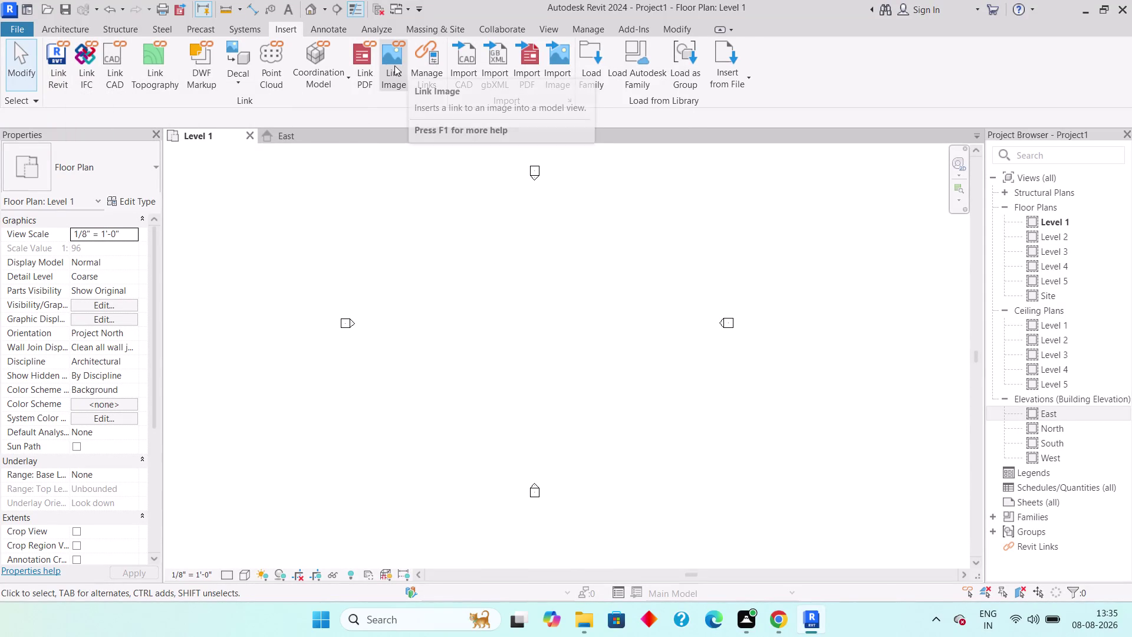
Start Import PDF from the Insert tab, showing the Documents folder.
click(537, 76)
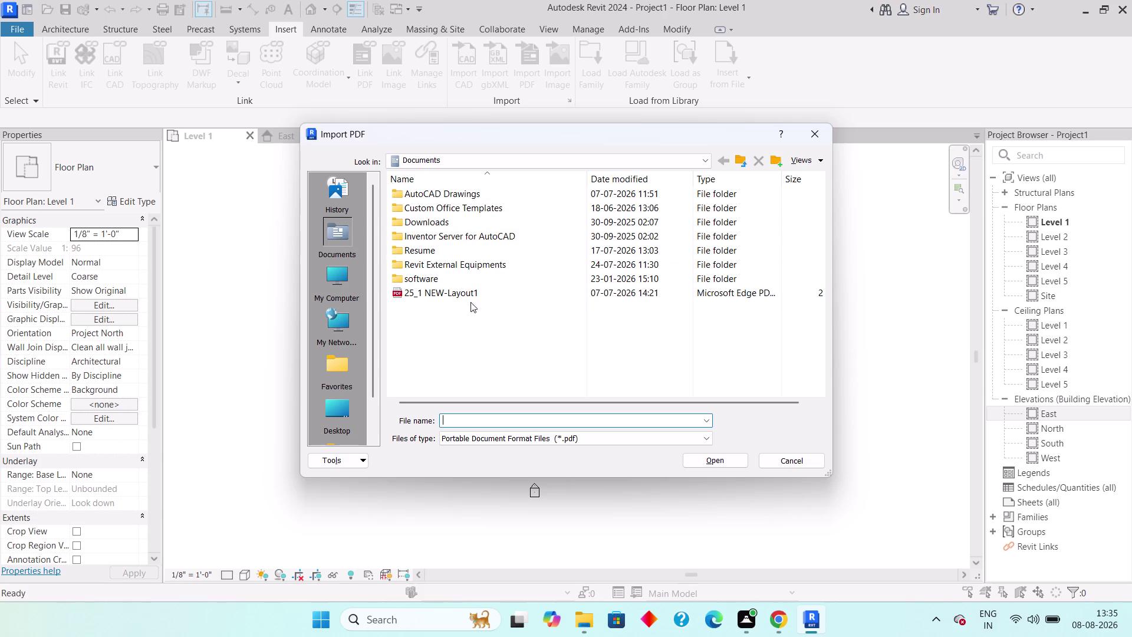
Look inside the Revit External Equipments folder, then return to Documents.
double_click(452, 269)
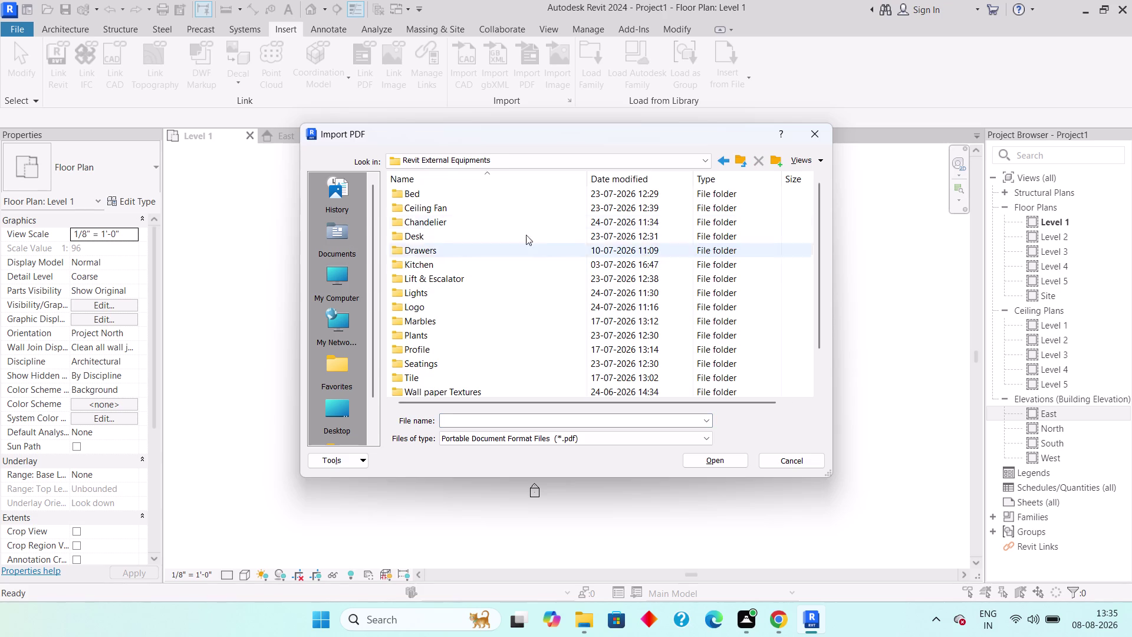
scroll(down, 3)
scroll(up, 3)
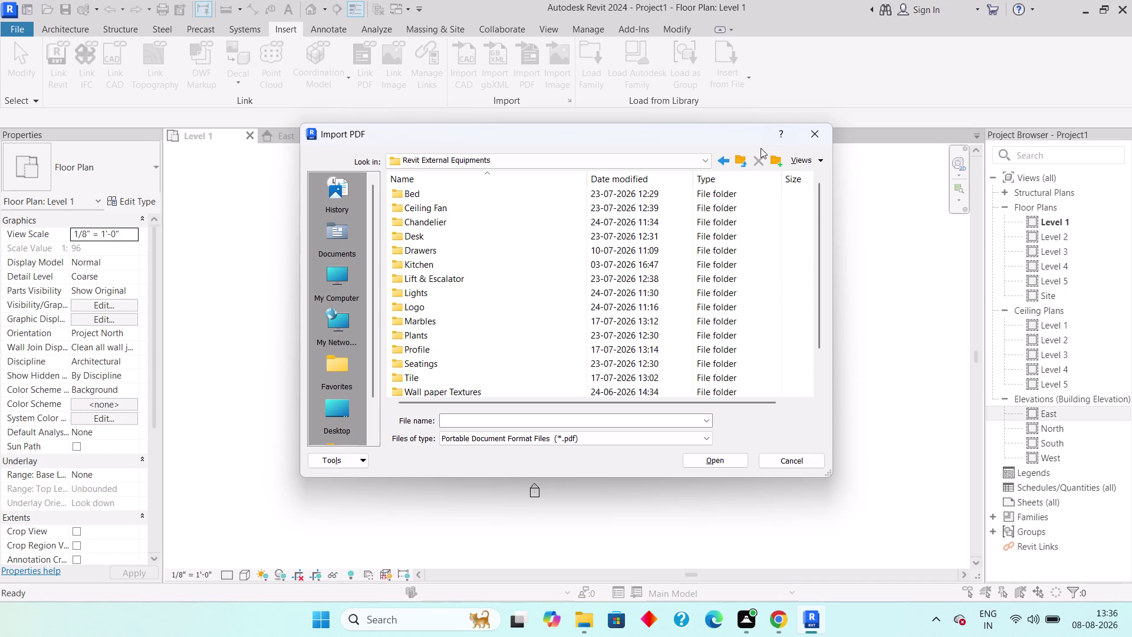
click(743, 159)
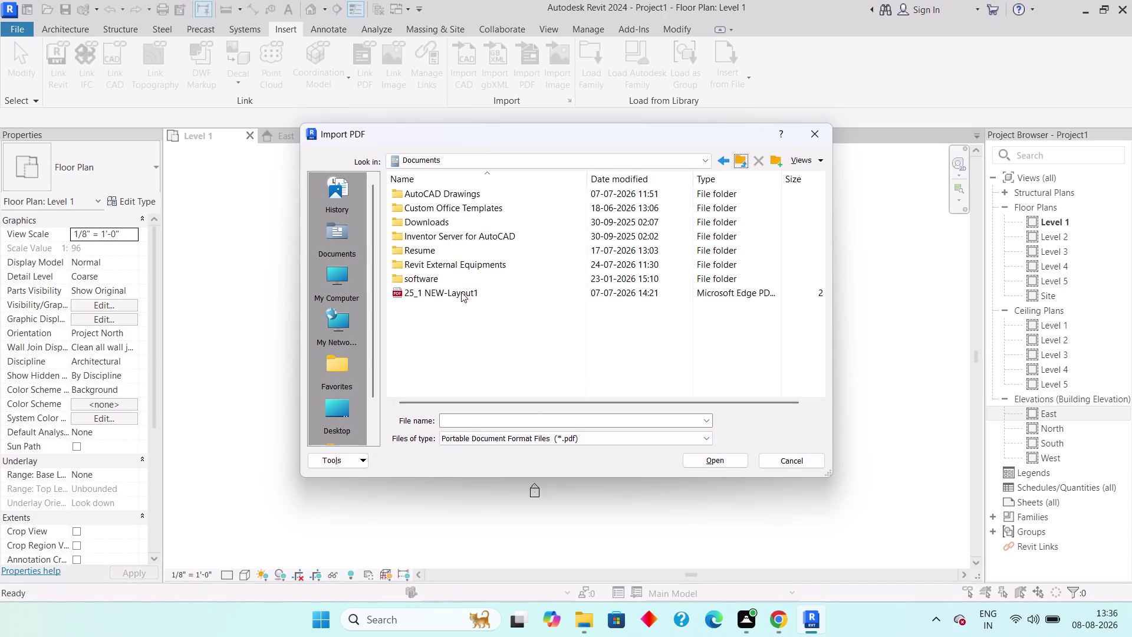
Browse into software and Revit 2024 folders, then back up to Documents.
double_click(461, 279)
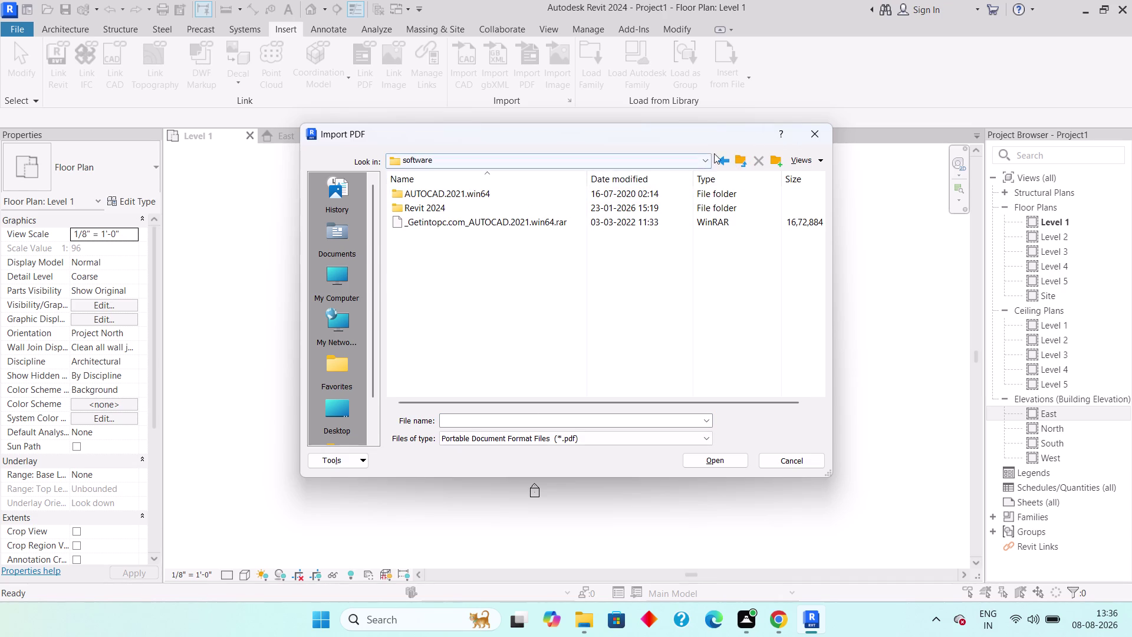
double_click(499, 208)
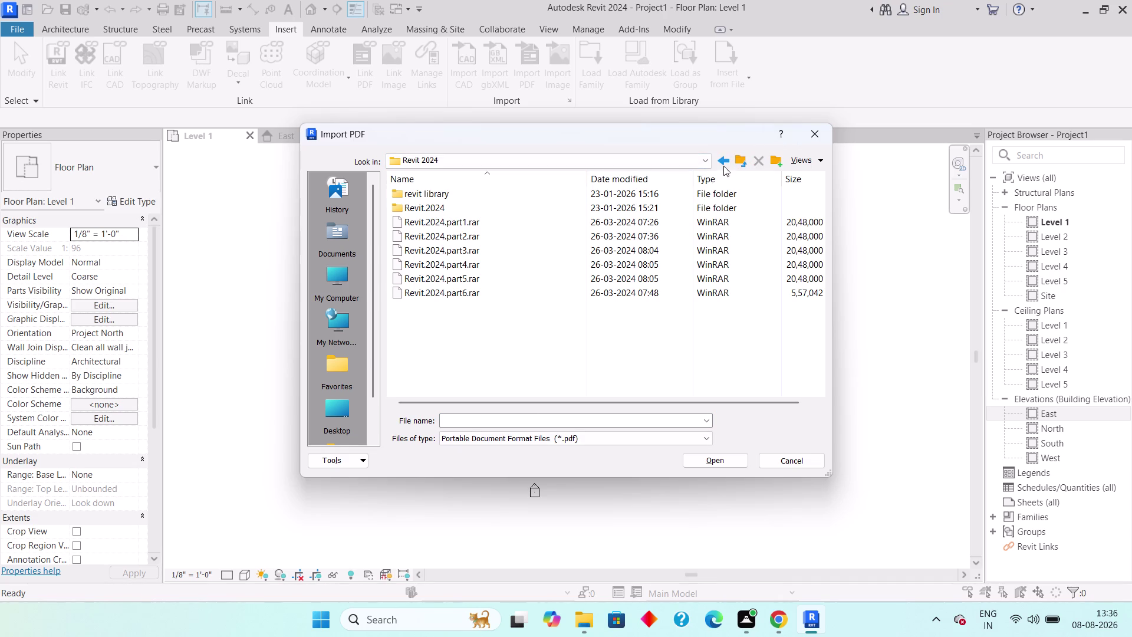
double_click(721, 157)
click(721, 157)
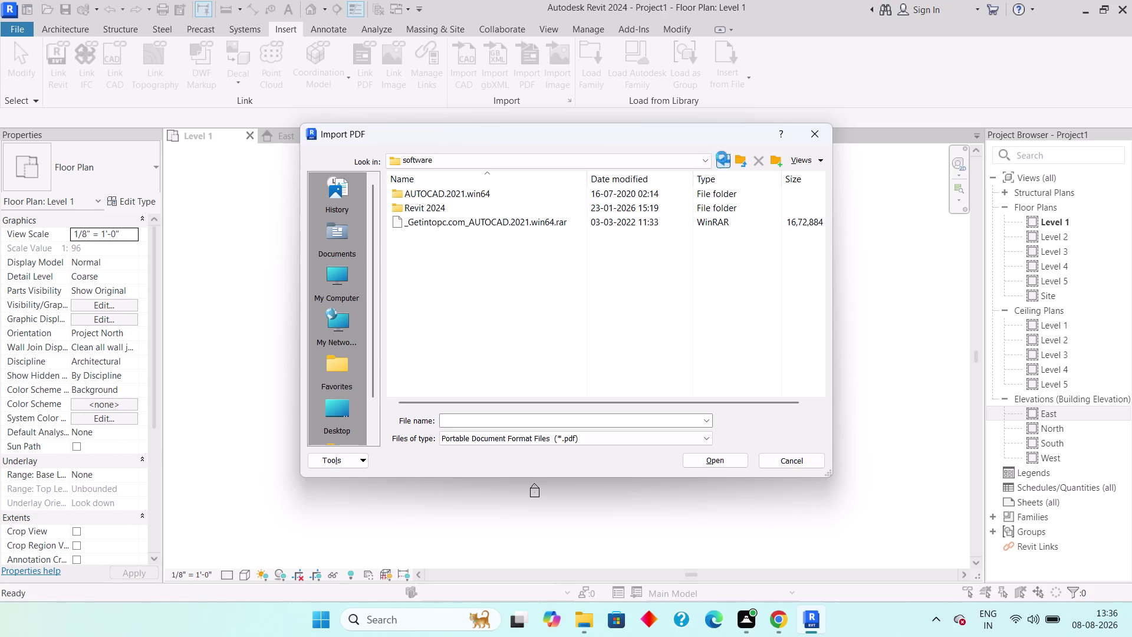
click(719, 158)
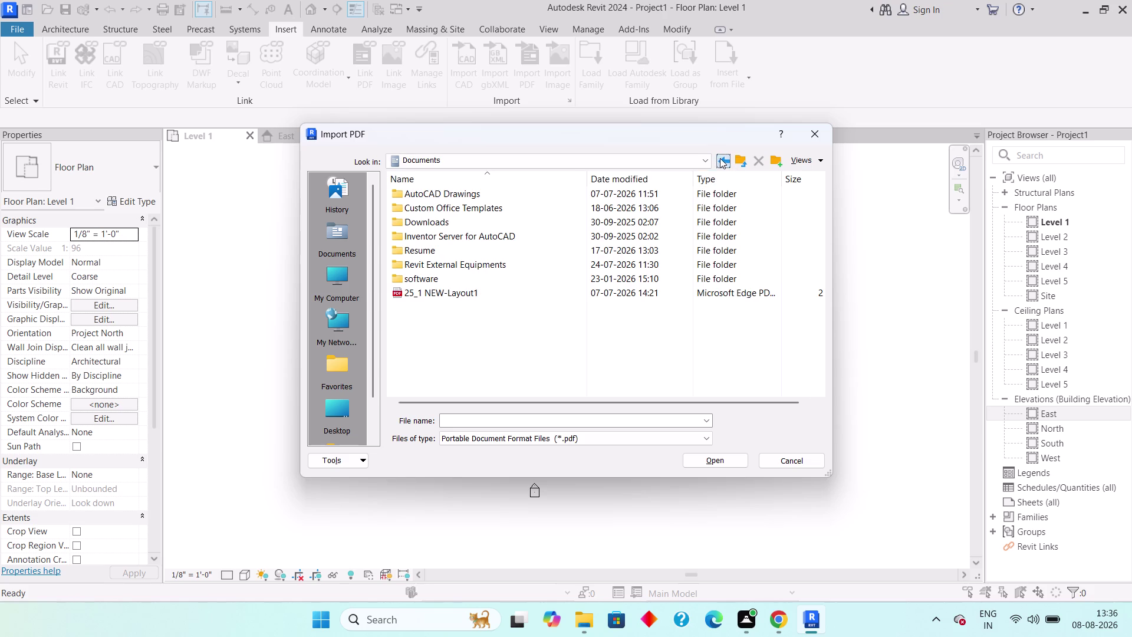
Cancel the PDF import without choosing a file.
click(801, 135)
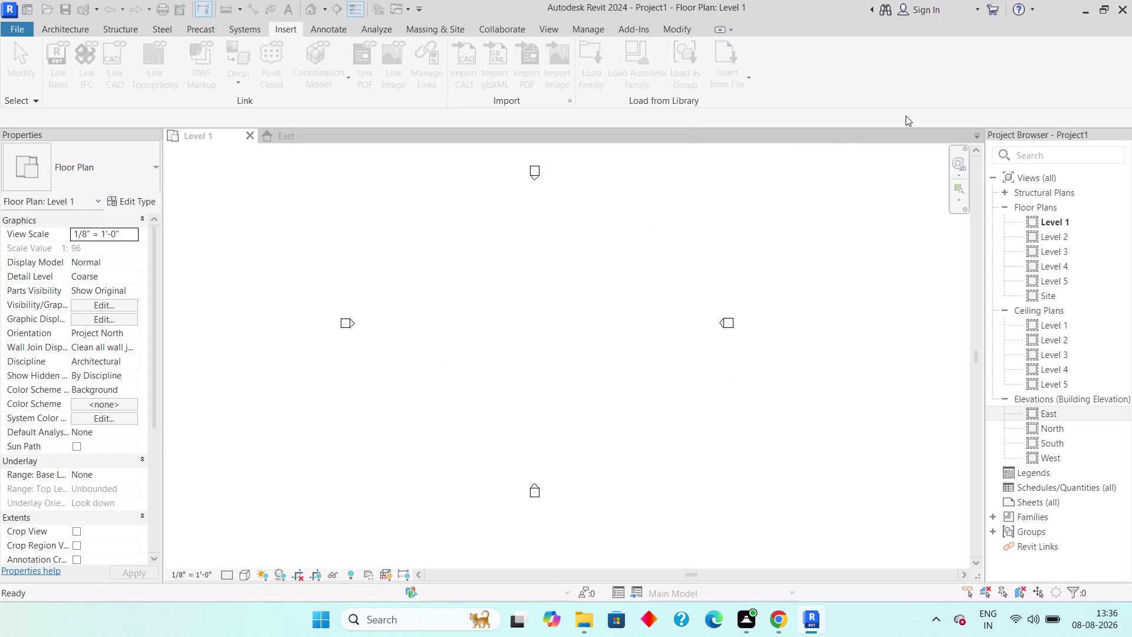
click(1083, 0)
click(1084, 6)
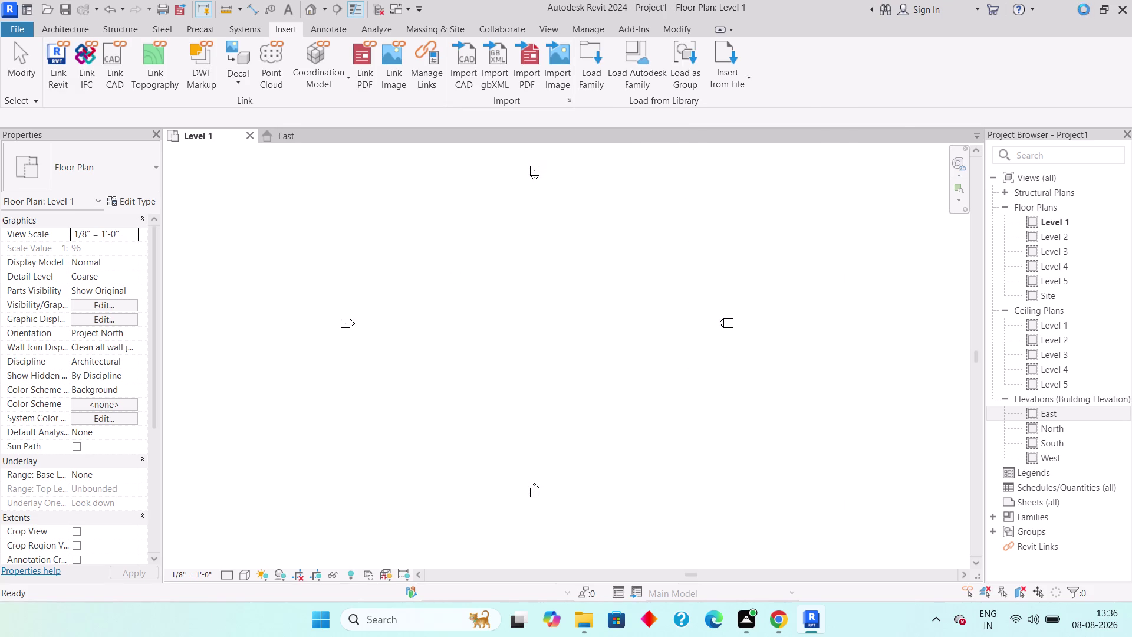